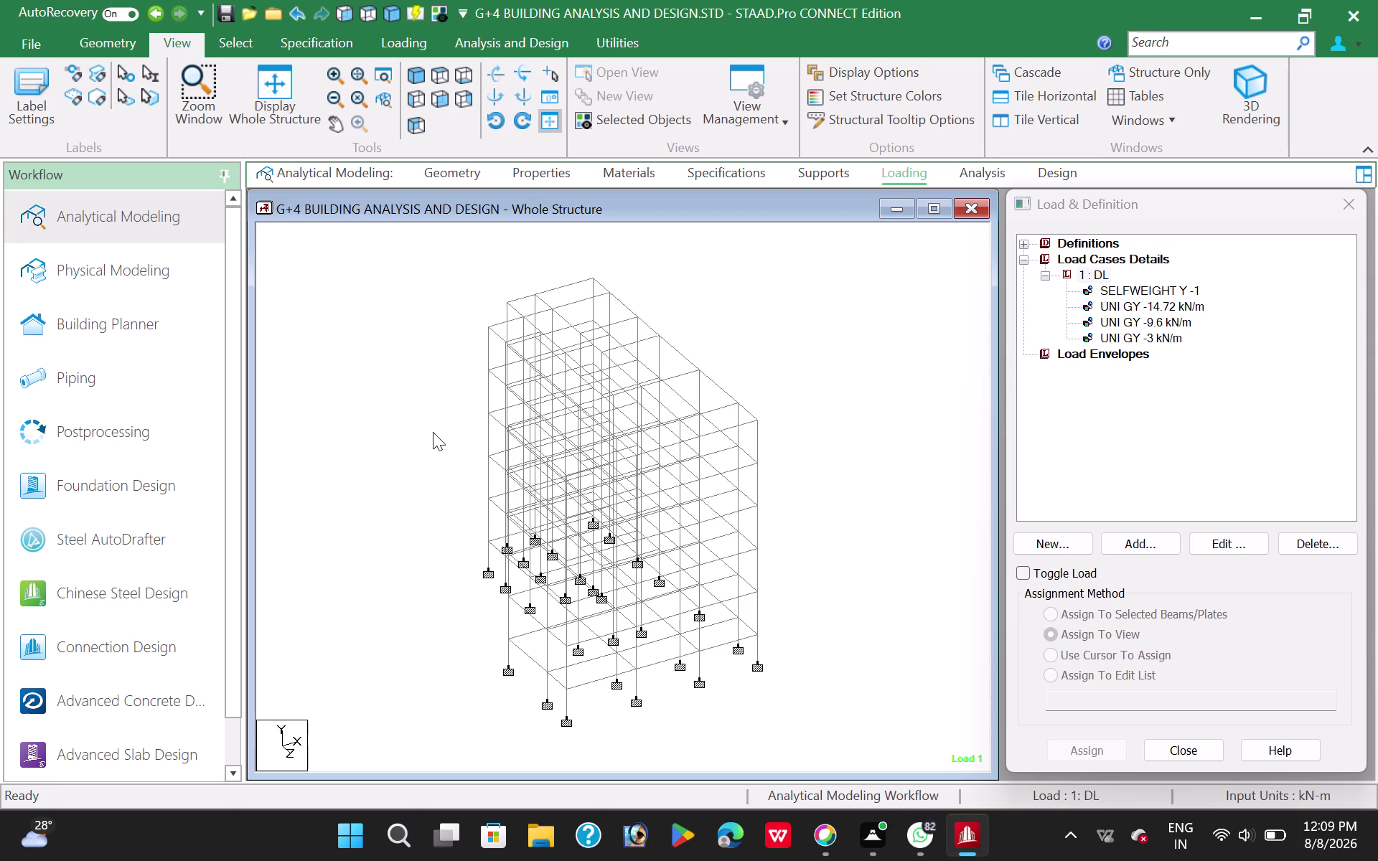
click(447, 473)
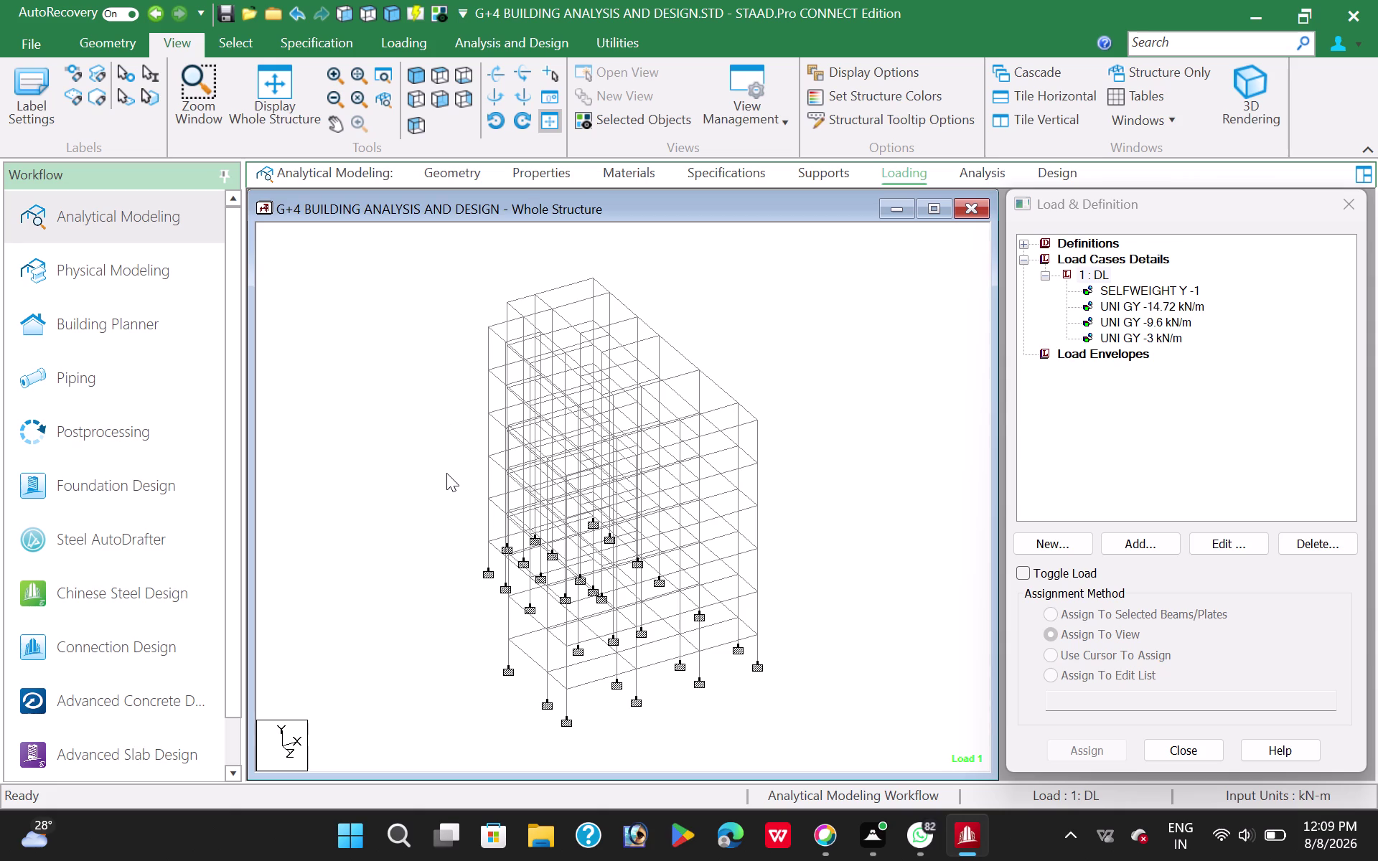